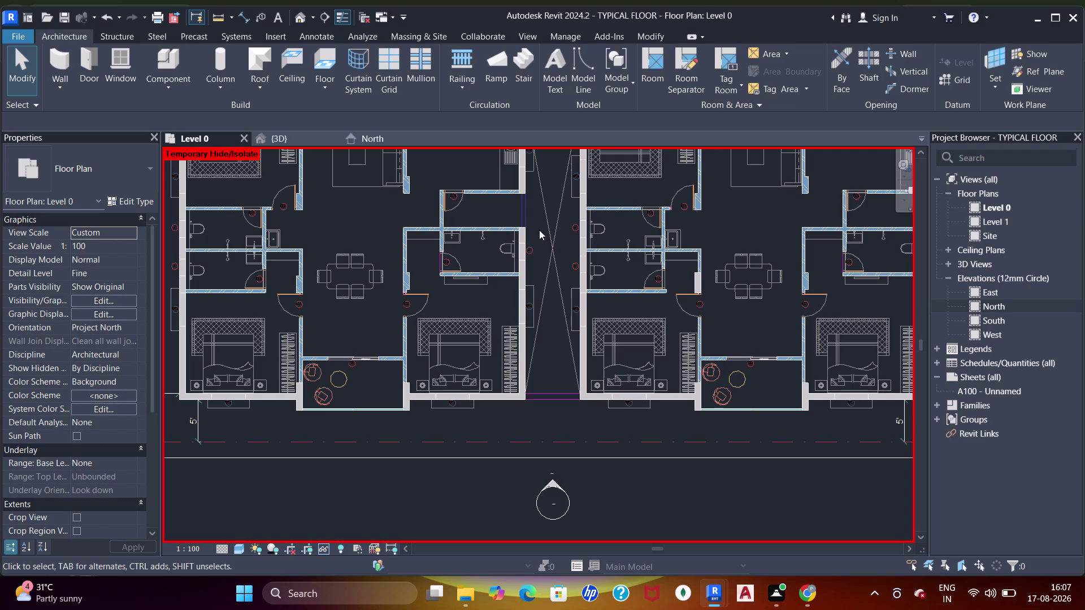
Zoom the Level 0 plan in and out with the mouse wheel to gauge its extent.
scroll(down, 3)
scroll(up, 3)
scroll(down, 3)
scroll(up, 3)
scroll(down, 3)
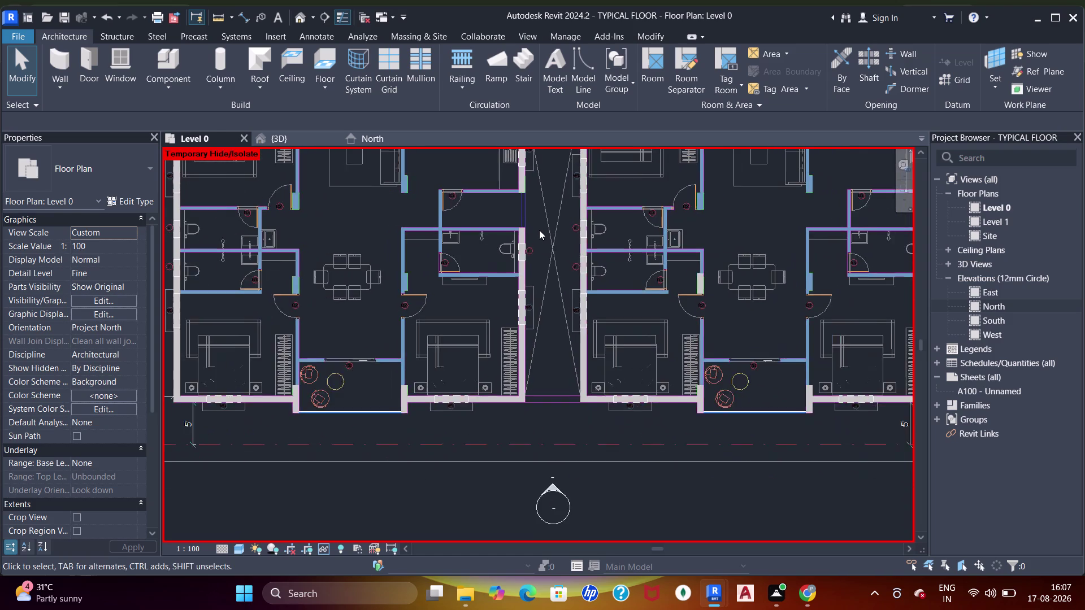
scroll(down, 3)
scroll(up, 3)
scroll(down, 3)
scroll(up, 3)
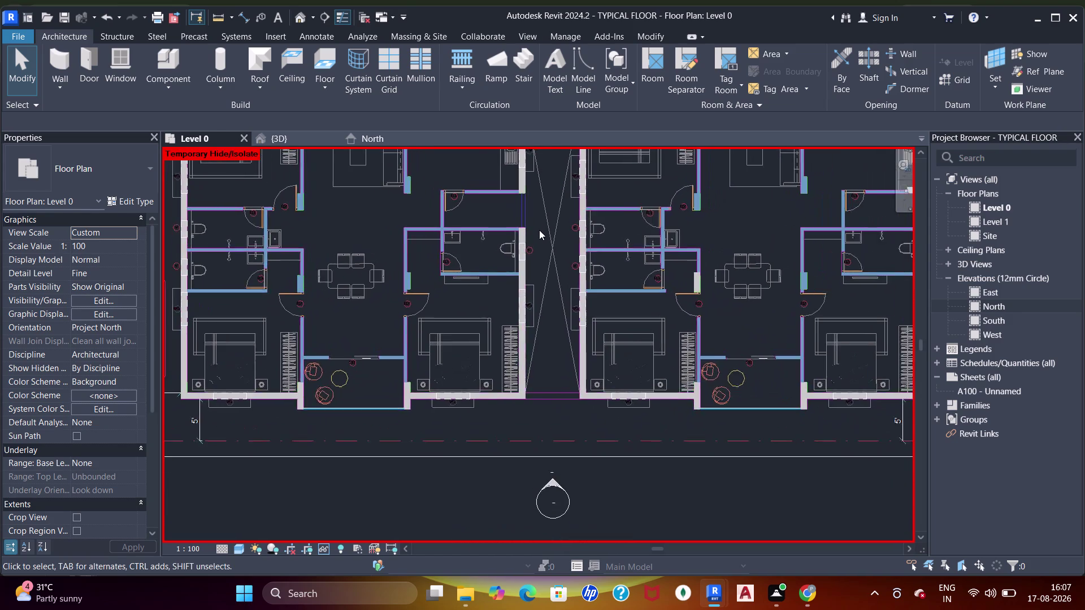
scroll(up, 3)
scroll(down, 3)
scroll(up, 3)
scroll(down, 3)
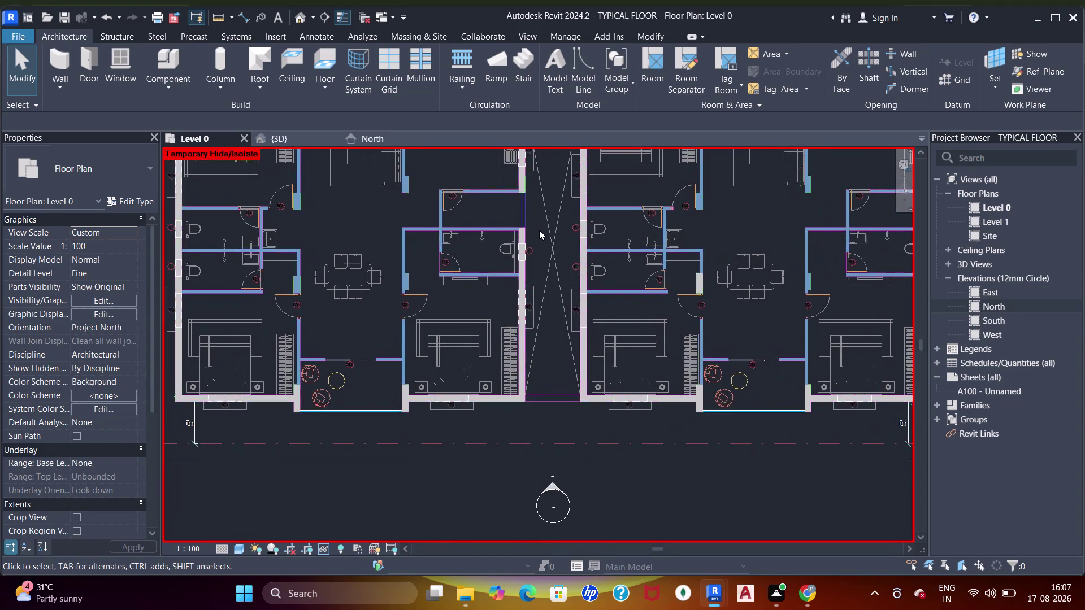
scroll(down, 3)
scroll(up, 3)
scroll(down, 3)
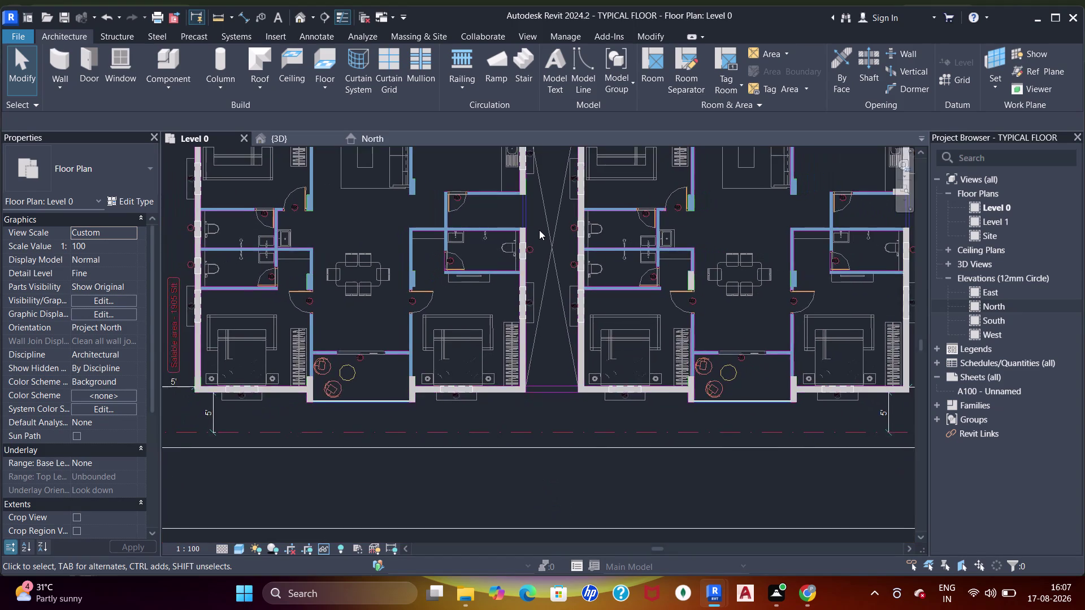
scroll(down, 3)
scroll(up, 3)
scroll(up, 3)
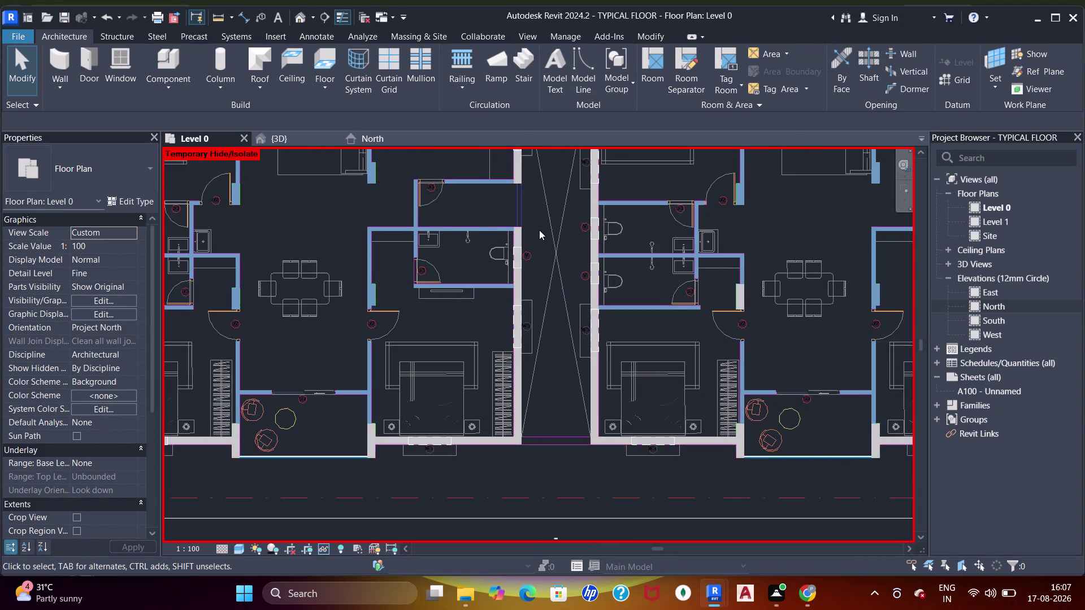
scroll(up, 3)
scroll(down, 3)
scroll(up, 3)
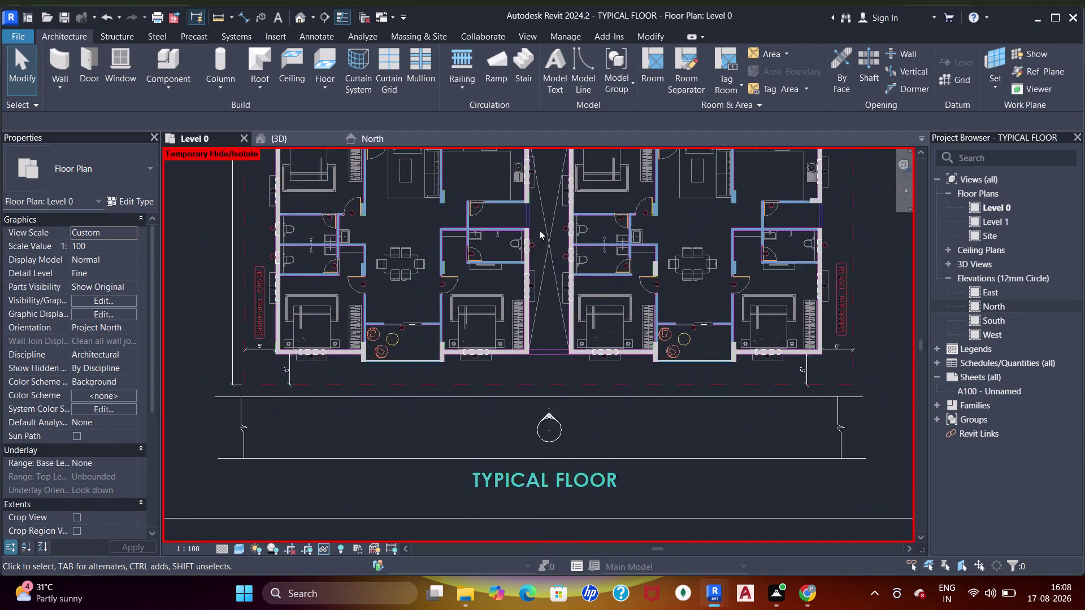
scroll(up, 3)
Pan sideways across the plan while zooming to bring both mirrored units into view.
scroll(right, 3)
scroll(left, 3)
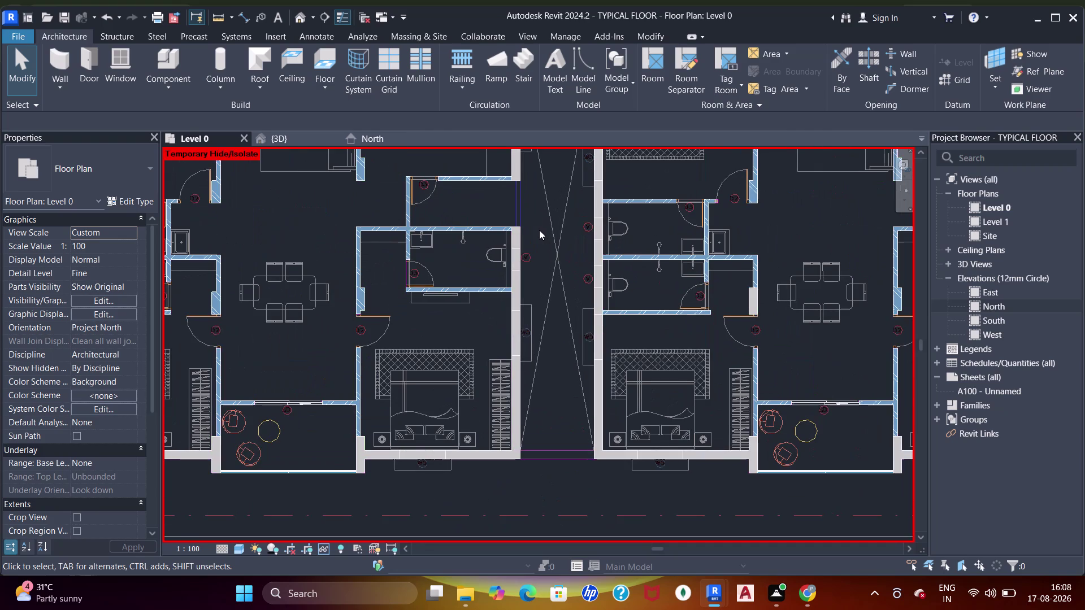
scroll(down, 3)
scroll(right, 3)
scroll(left, 3)
scroll(down, 3)
scroll(left, 3)
scroll(down, 3)
scroll(left, 3)
scroll(right, 3)
scroll(down, 3)
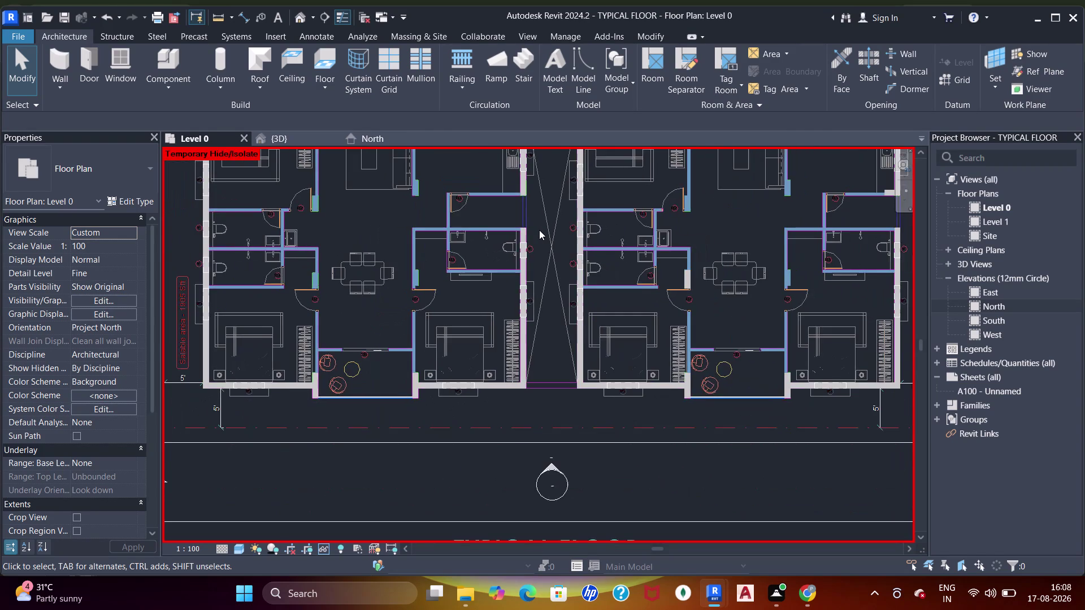
scroll(down, 3)
scroll(left, 3)
scroll(right, 3)
scroll(up, 3)
scroll(right, 3)
scroll(up, 3)
scroll(right, 3)
scroll(right, 3)
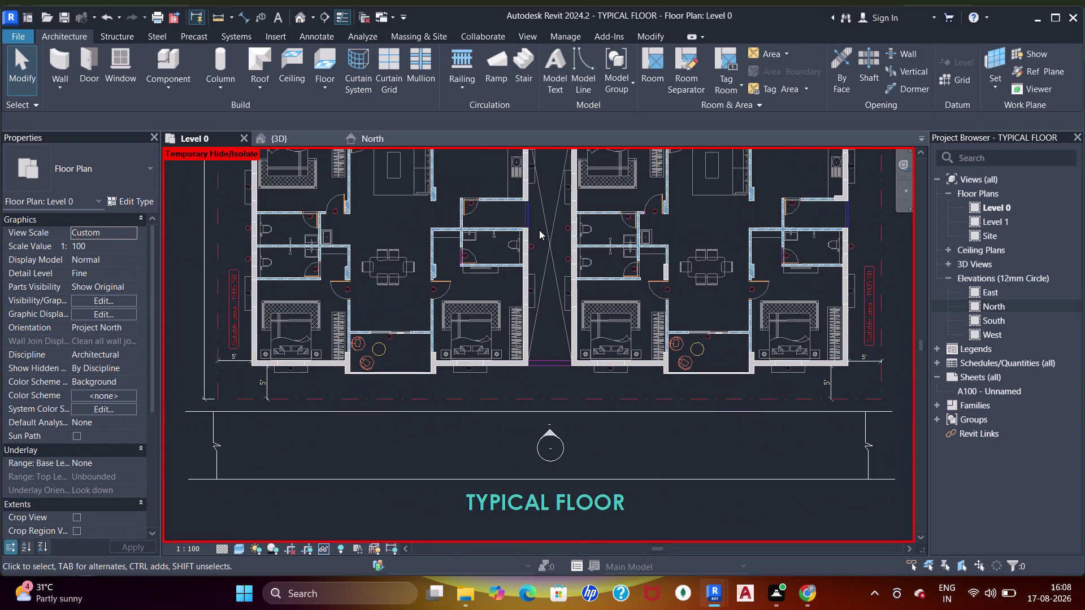
scroll(up, 3)
scroll(up, 3)
scroll(right, 3)
scroll(up, 3)
scroll(right, 3)
scroll(up, 3)
scroll(right, 3)
scroll(up, 3)
scroll(right, 3)
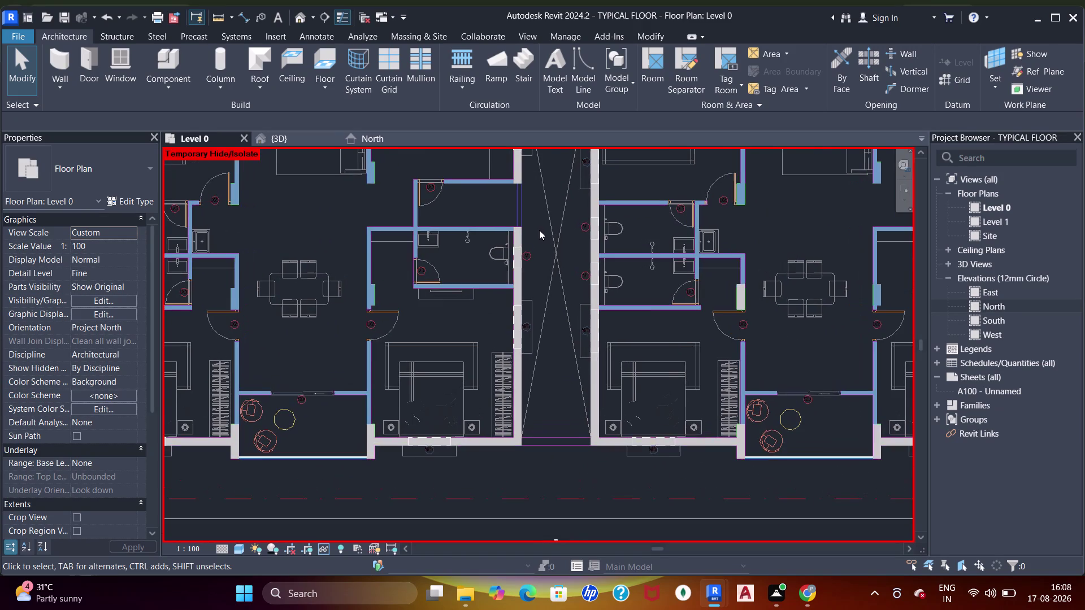
Fine-tune zoom and pan so both units and the TYPICAL FLOOR title fit the view.
scroll(up, 3)
scroll(down, 3)
scroll(up, 3)
scroll(down, 3)
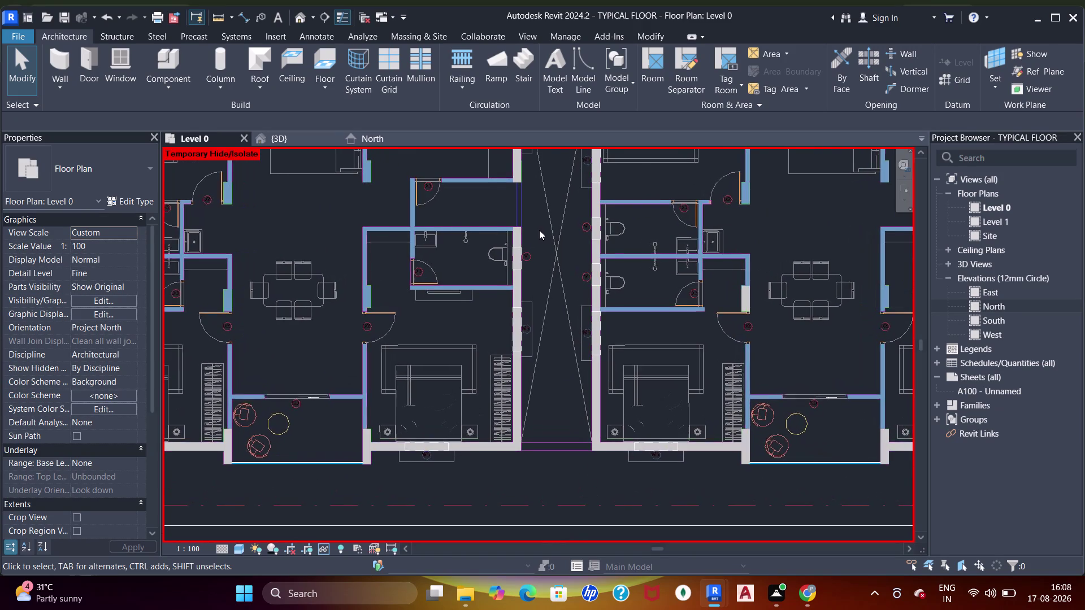
scroll(down, 3)
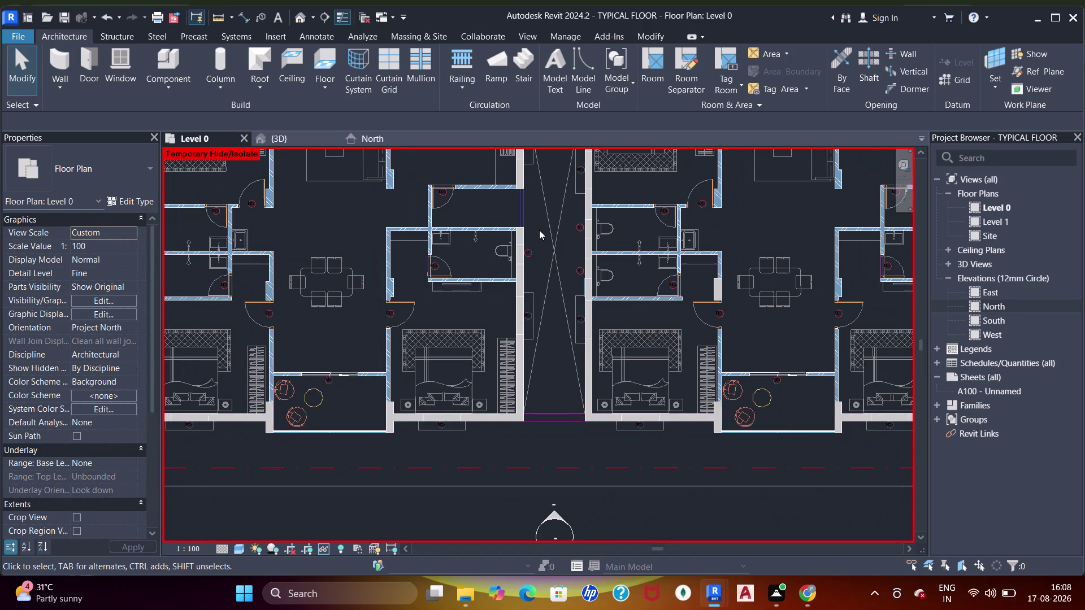
scroll(down, 3)
scroll(down, 3)
scroll(right, 3)
scroll(up, 3)
scroll(up, 3)
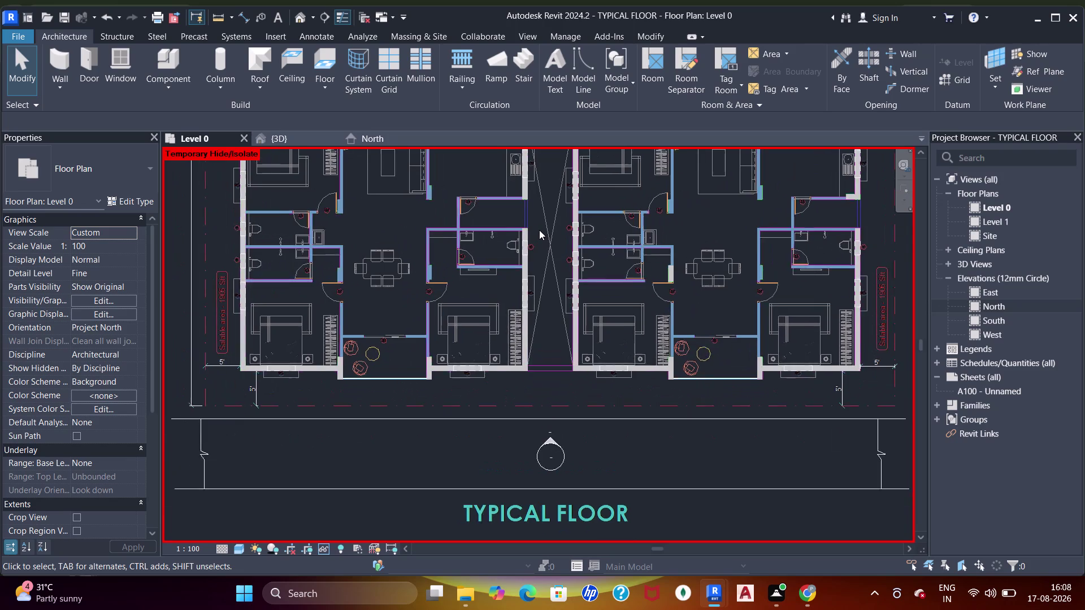
scroll(up, 3)
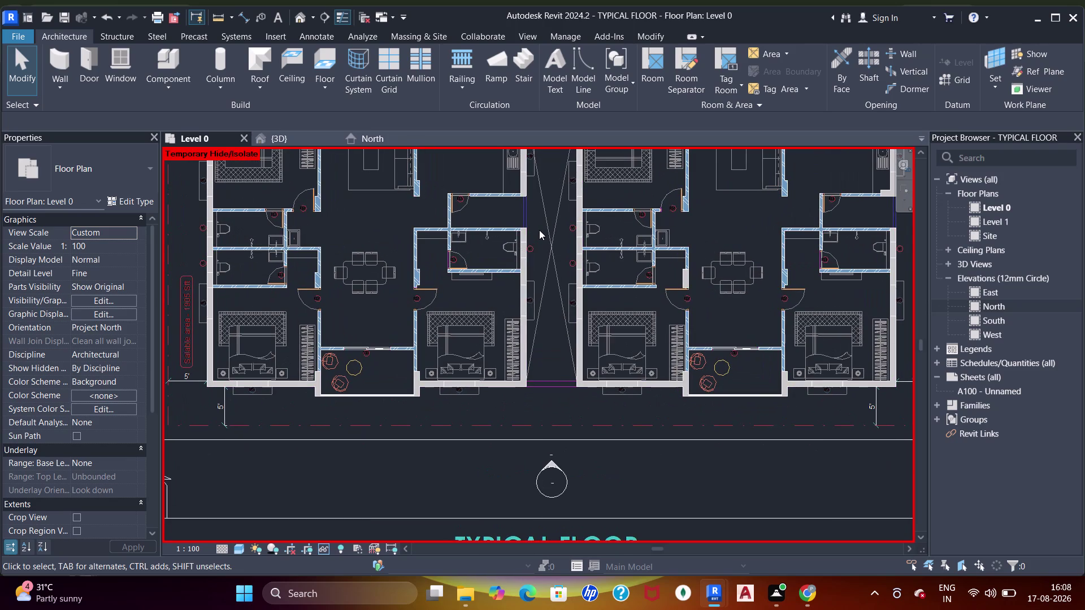
scroll(up, 3)
scroll(down, 3)
scroll(up, 3)
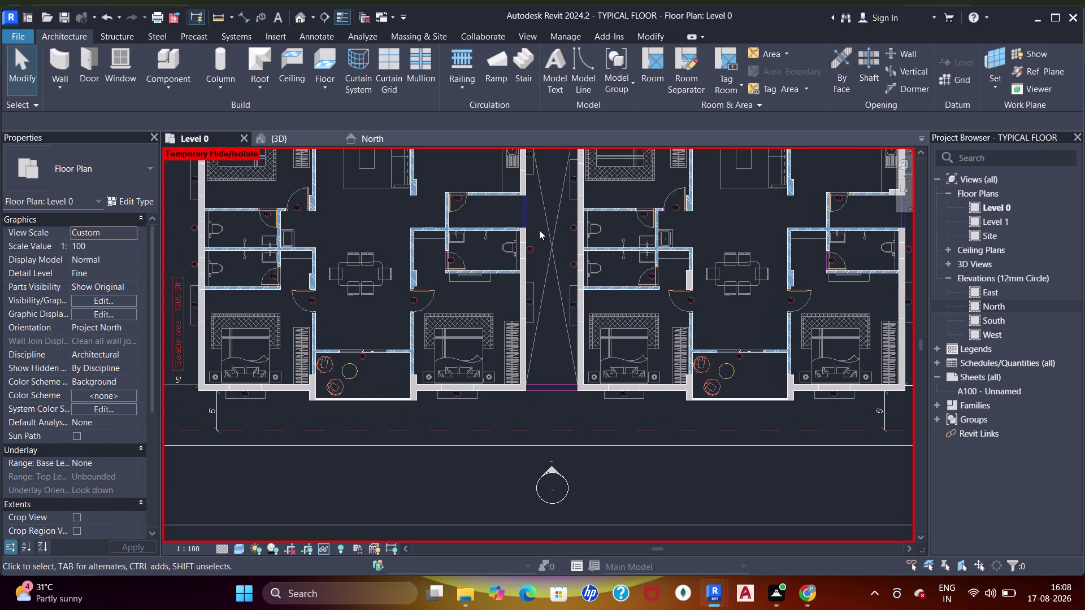
scroll(up, 3)
scroll(up, 3)
scroll(down, 3)
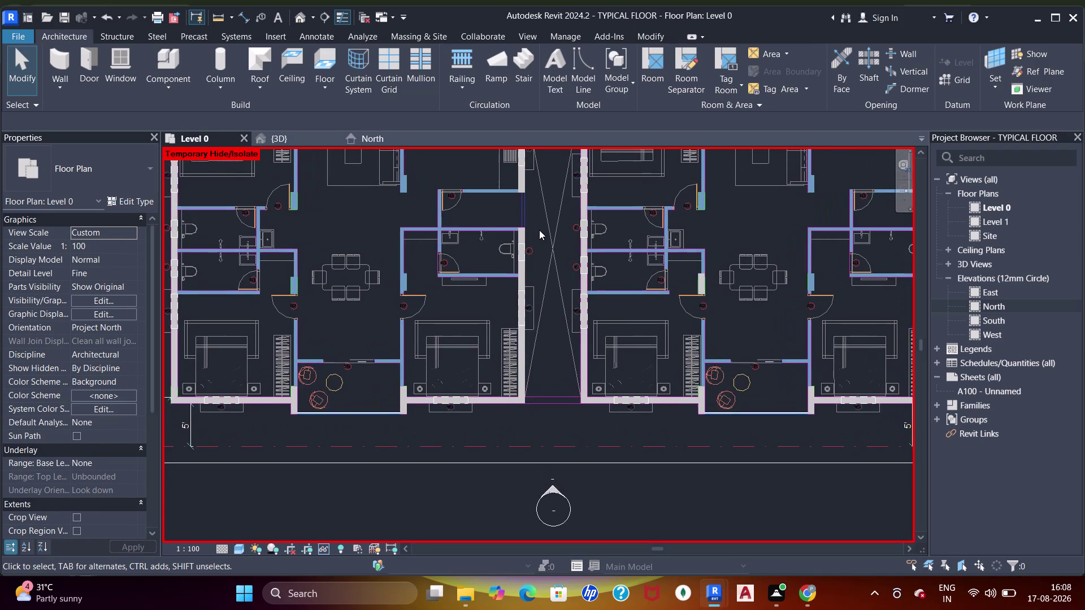
scroll(down, 3)
scroll(up, 3)
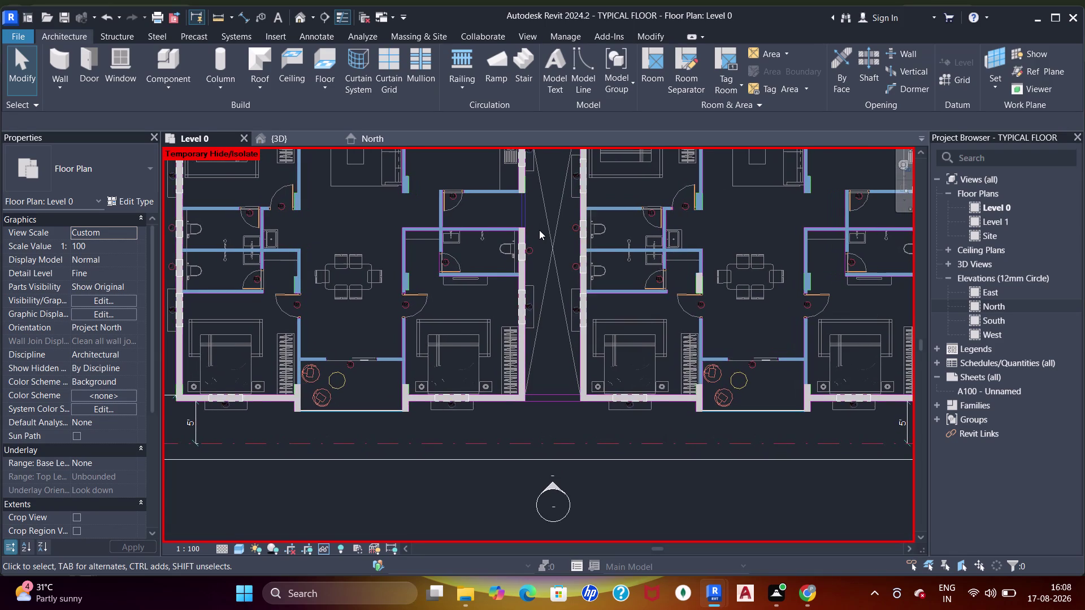
scroll(down, 3)
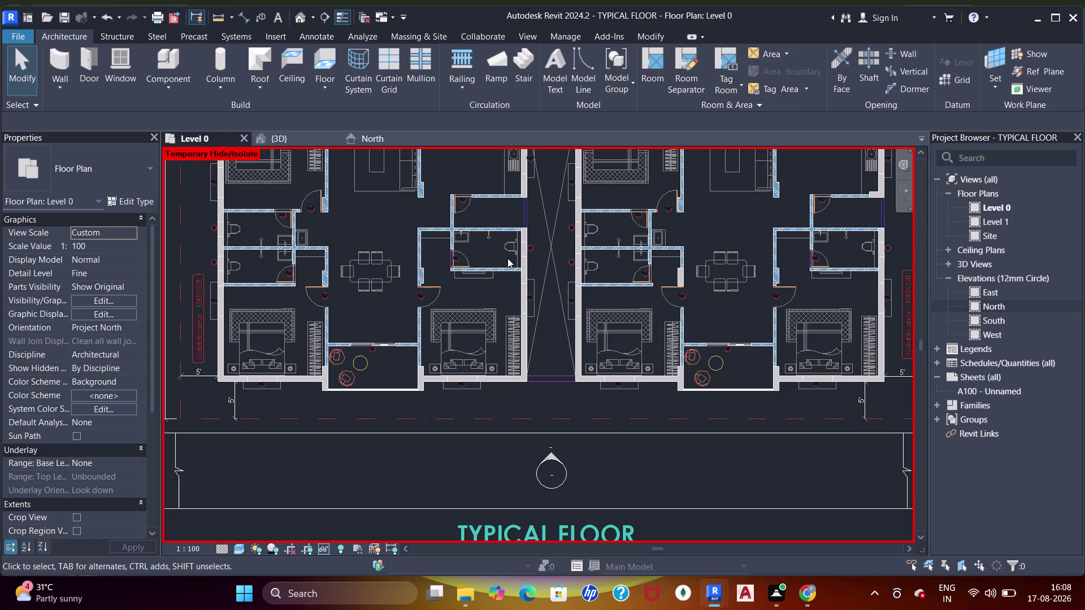
scroll(down, 3)
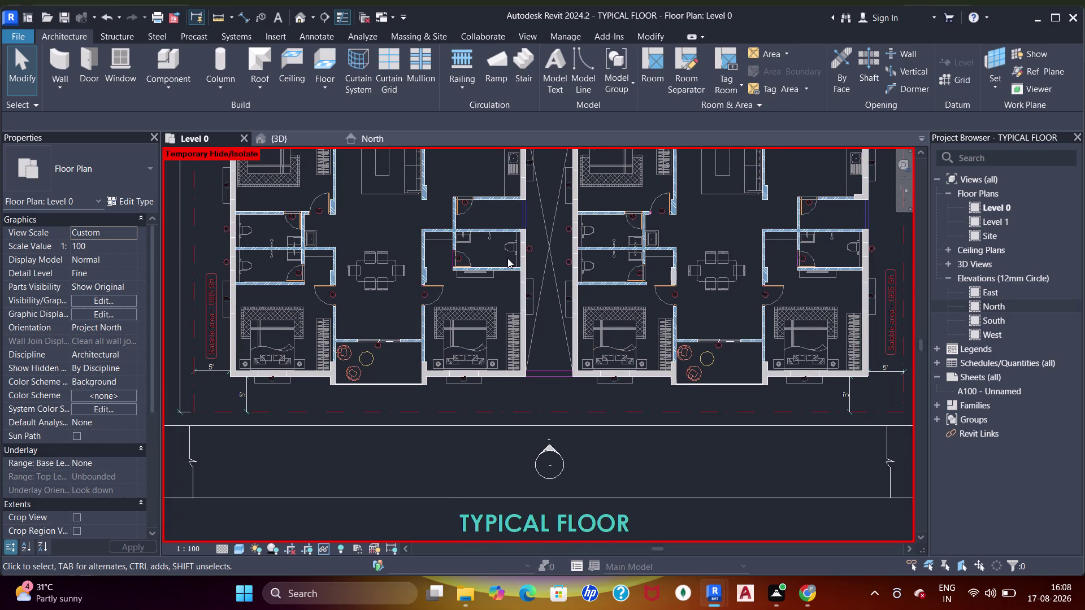
scroll(right, 3)
scroll(left, 3)
scroll(left, 3)
scroll(right, 3)
scroll(left, 3)
scroll(right, 3)
scroll(right, 3)
scroll(left, 3)
scroll(right, 3)
scroll(down, 3)
scroll(up, 3)
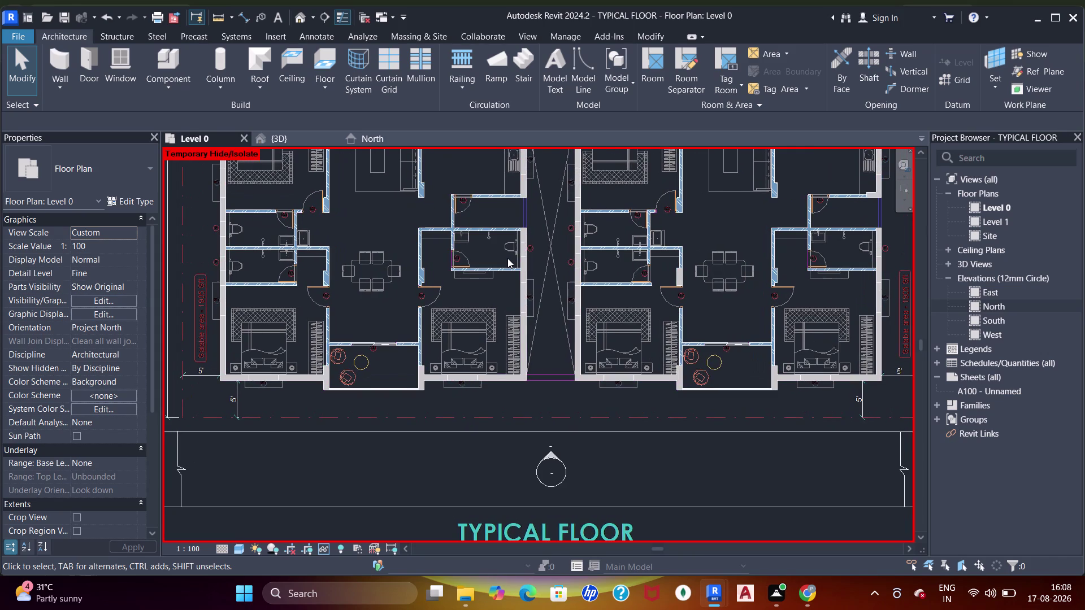
scroll(down, 3)
scroll(down, 3)
scroll(up, 3)
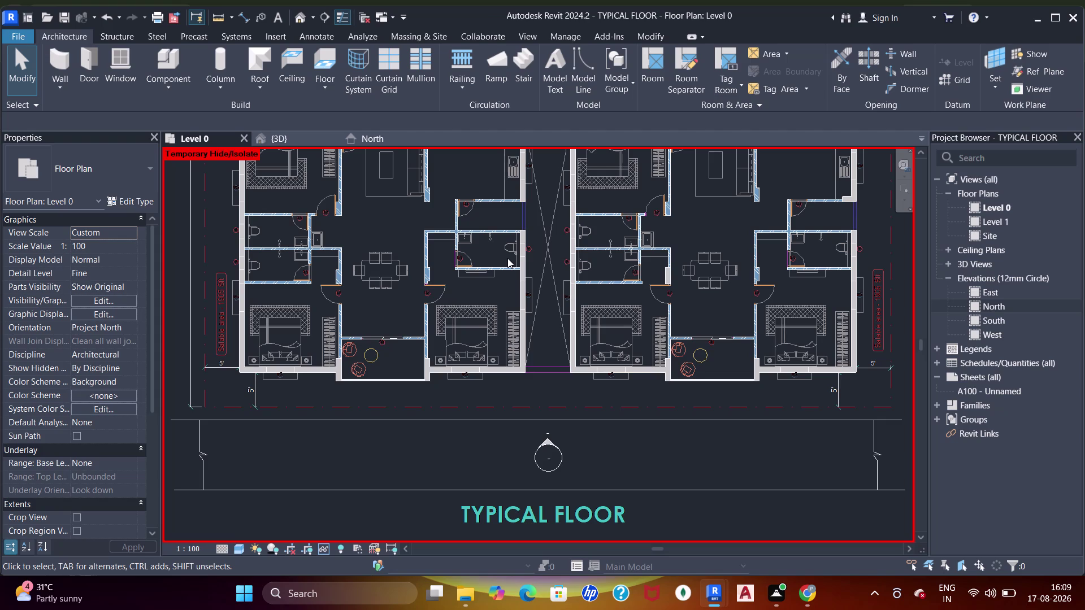
click(508, 258)
scroll(right, 3)
scroll(left, 3)
scroll(left, 3)
scroll(right, 3)
scroll(left, 3)
scroll(up, 3)
scroll(down, 3)
scroll(up, 3)
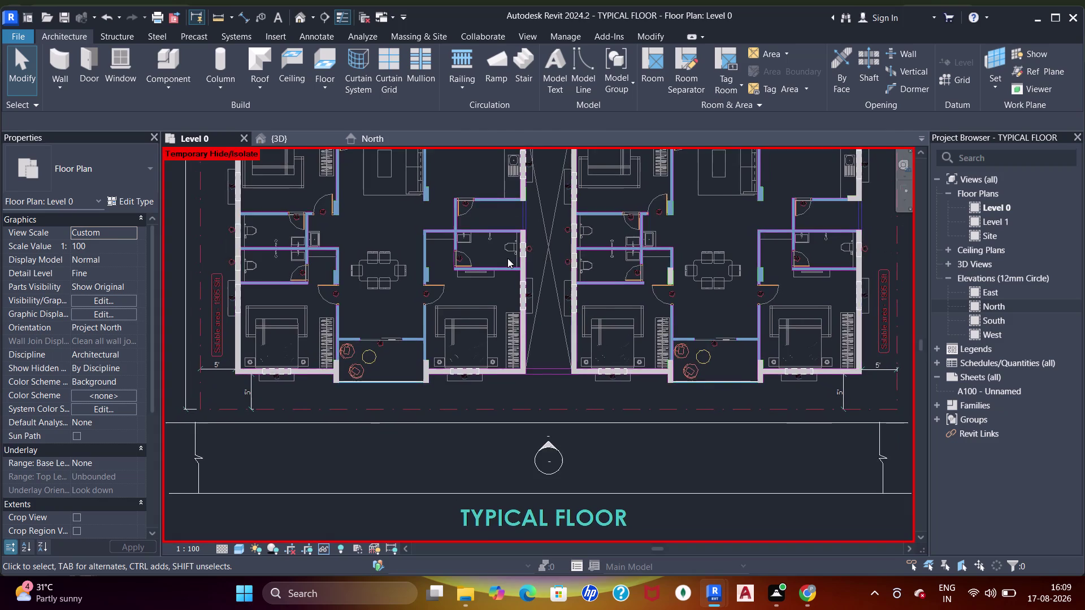
scroll(up, 3)
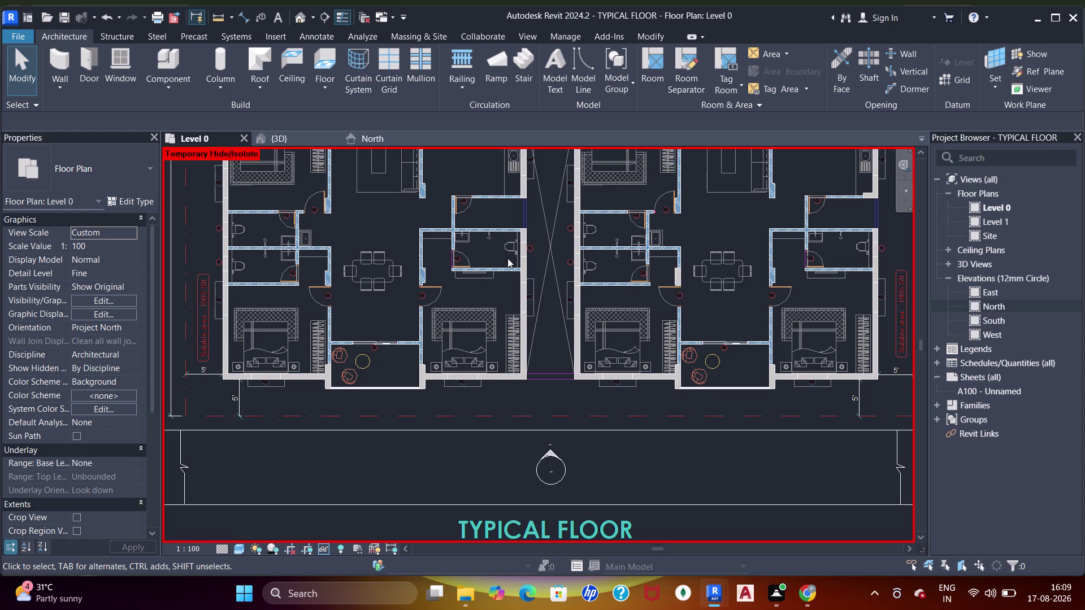
scroll(down, 3)
scroll(up, 3)
scroll(up, 3)
scroll(up, 3)
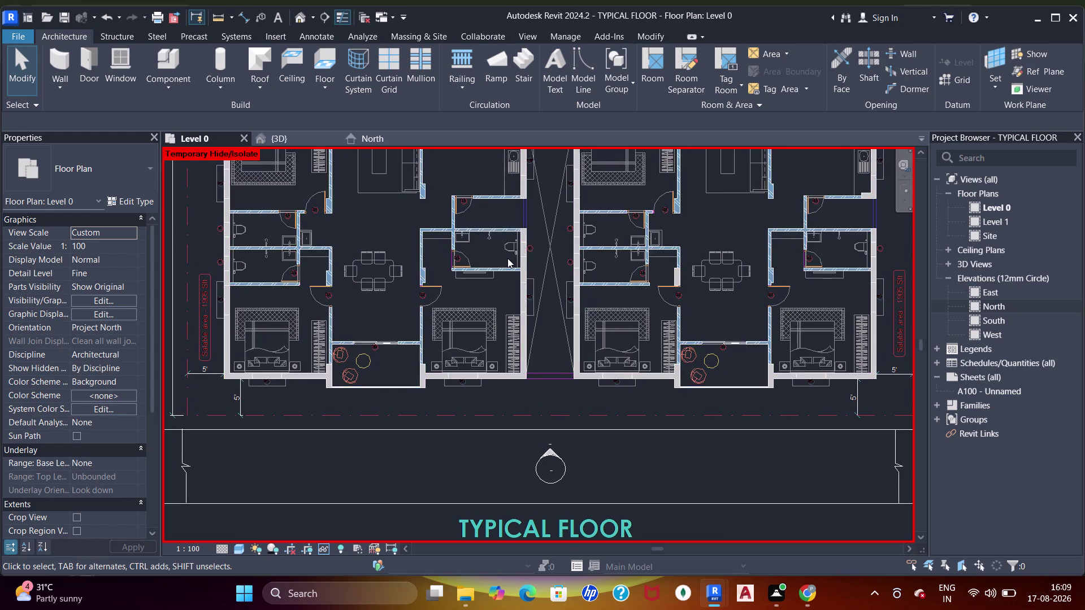
scroll(down, 3)
scroll(up, 3)
scroll(down, 3)
scroll(up, 3)
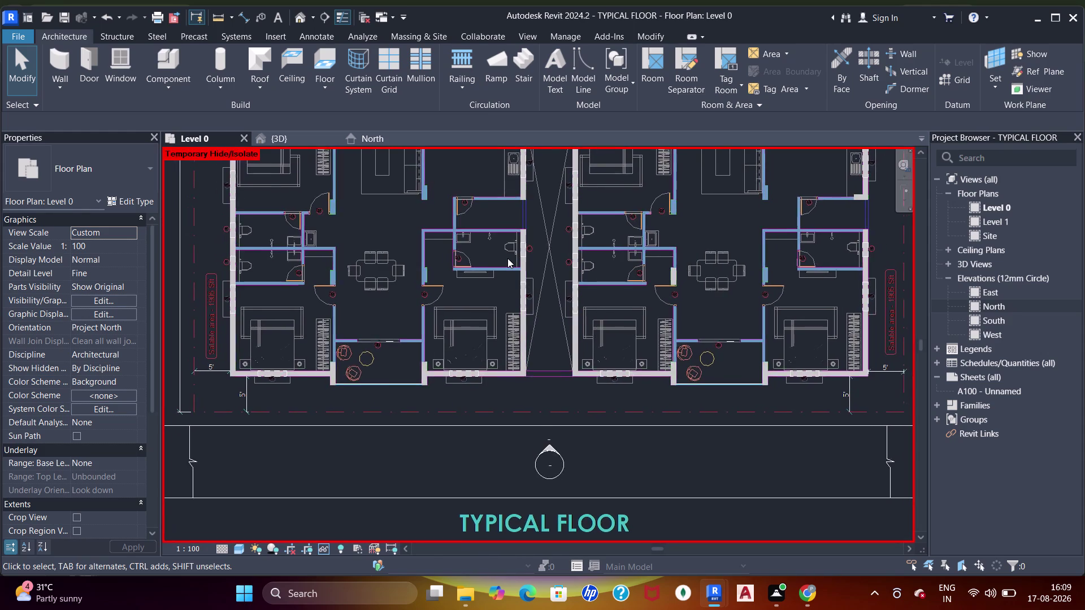
scroll(up, 3)
scroll(down, 3)
scroll(up, 3)
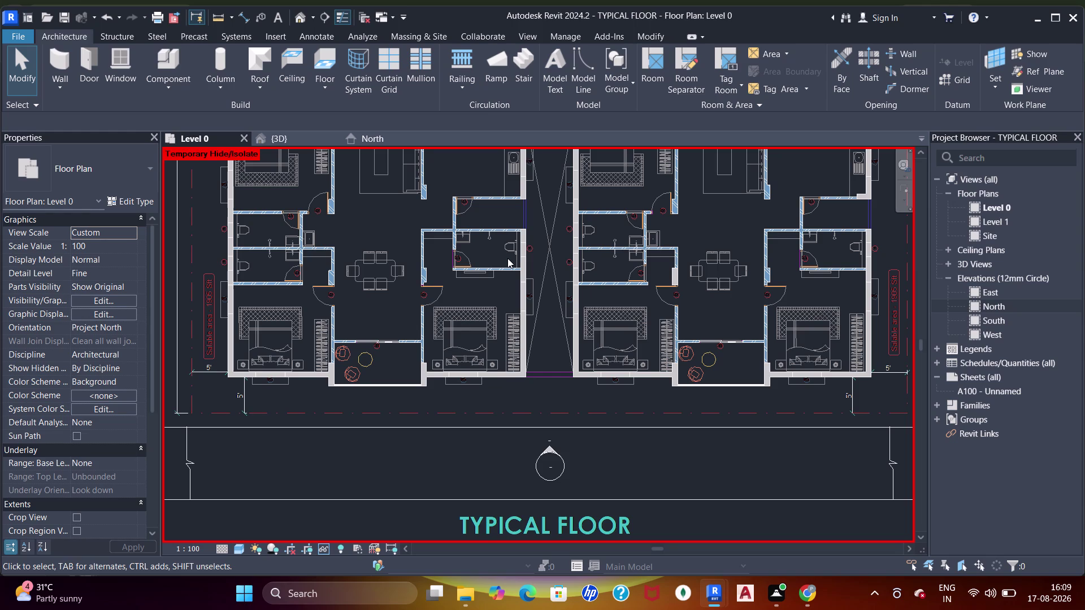
scroll(up, 3)
scroll(down, 3)
scroll(down, 3)
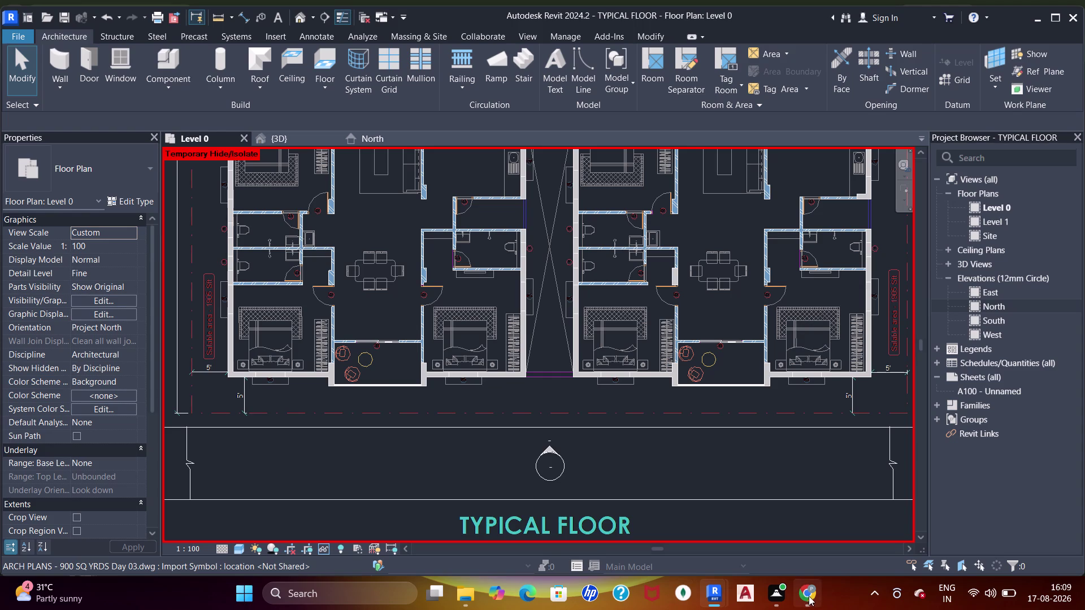